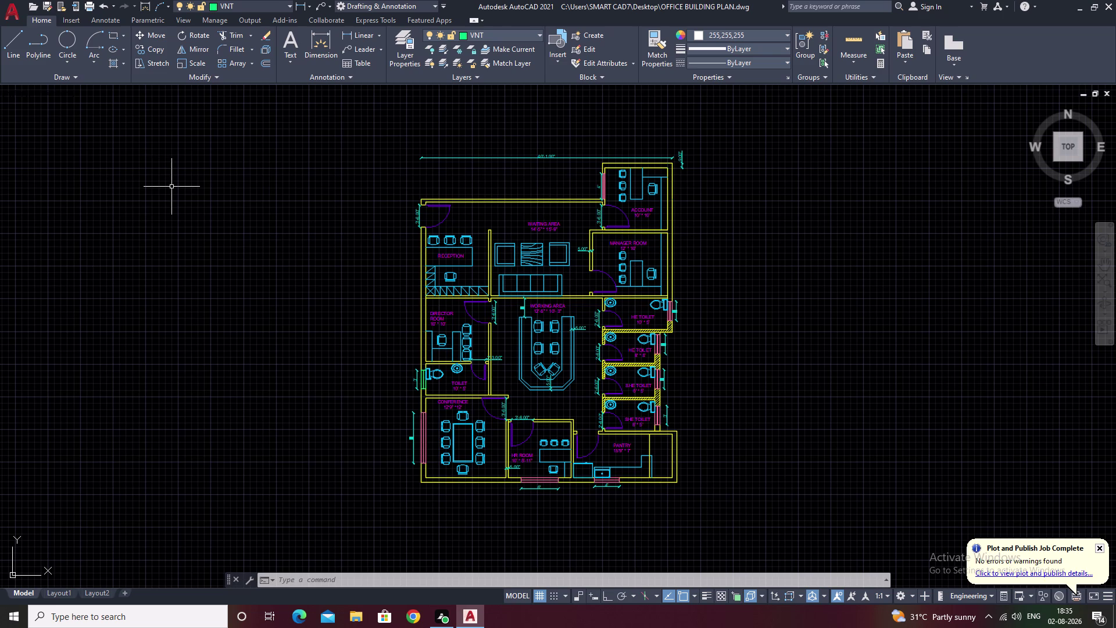
Start a plot to AutoCAD PDF (High Quality Print) with What to plot set to Window.
key(ctrl+p)
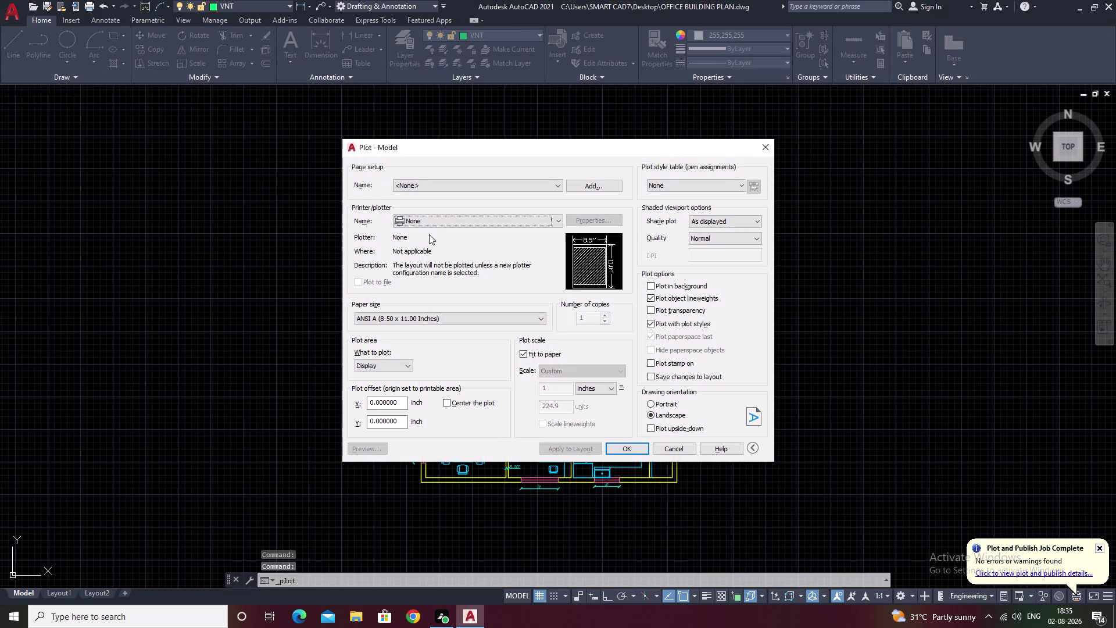
click(432, 222)
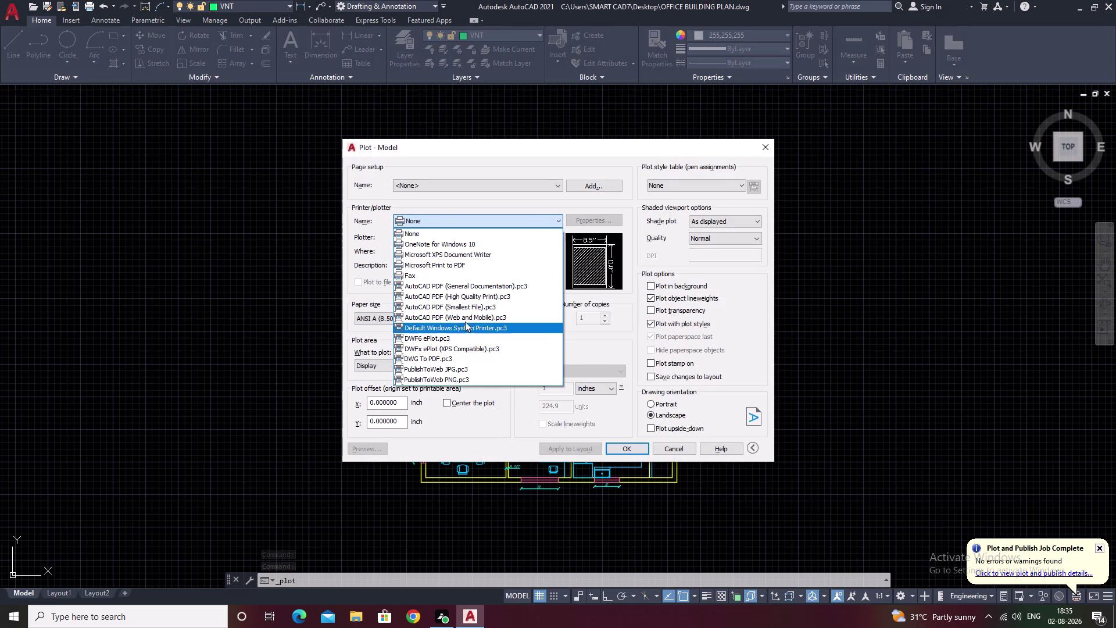
click(462, 298)
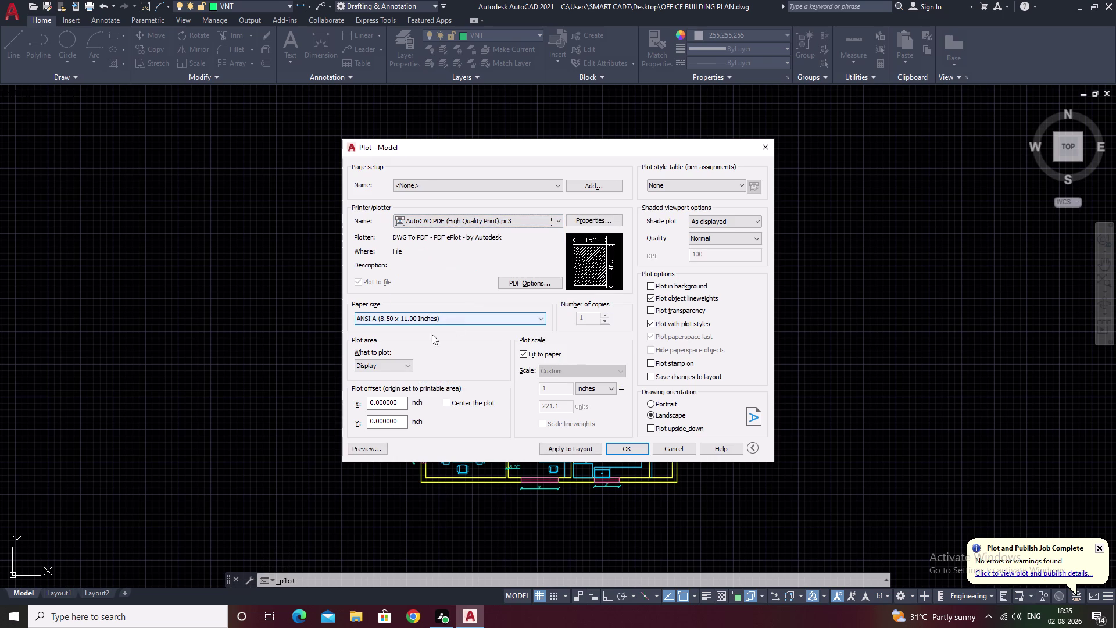
click(404, 366)
click(397, 398)
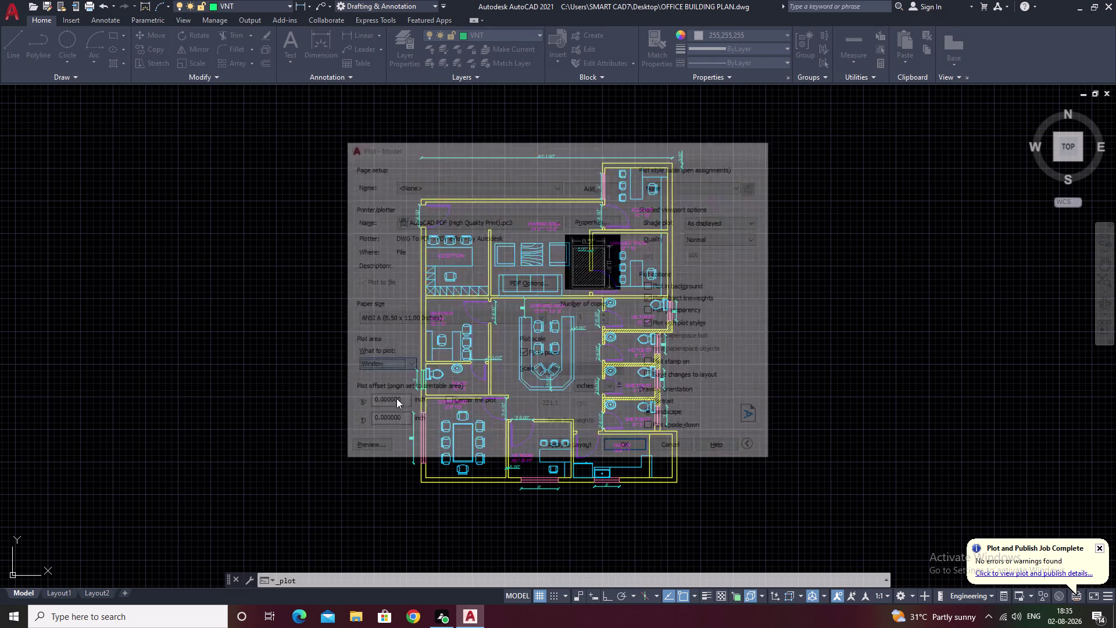
Window around the office floor plan and accept the plot in portrait orientation.
drag(341, 120, 729, 314)
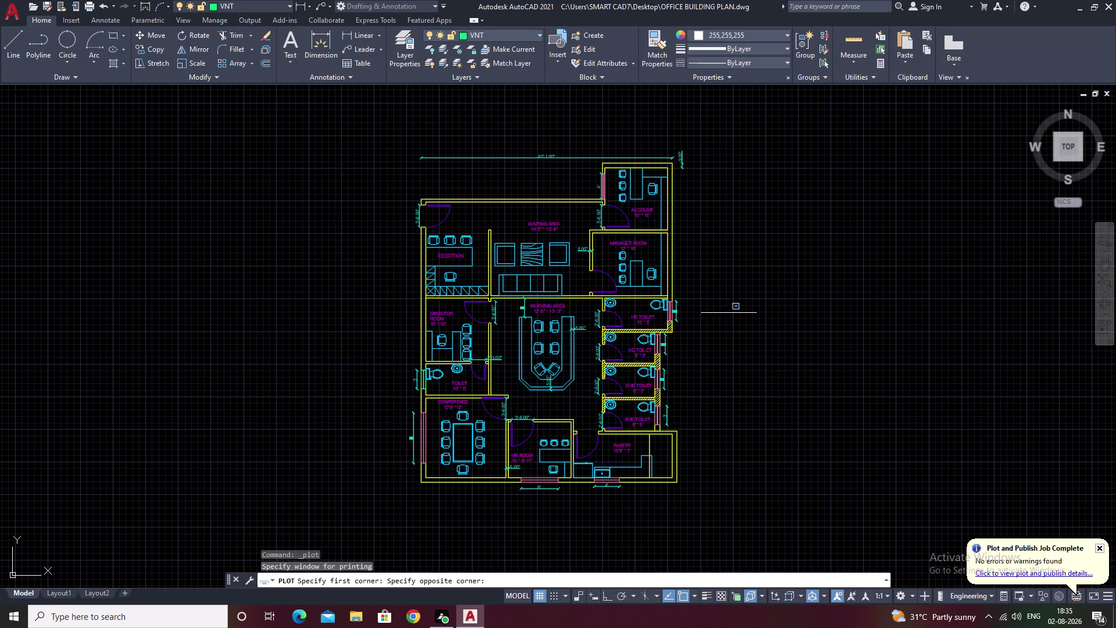
drag(729, 314, 741, 530)
click(741, 529)
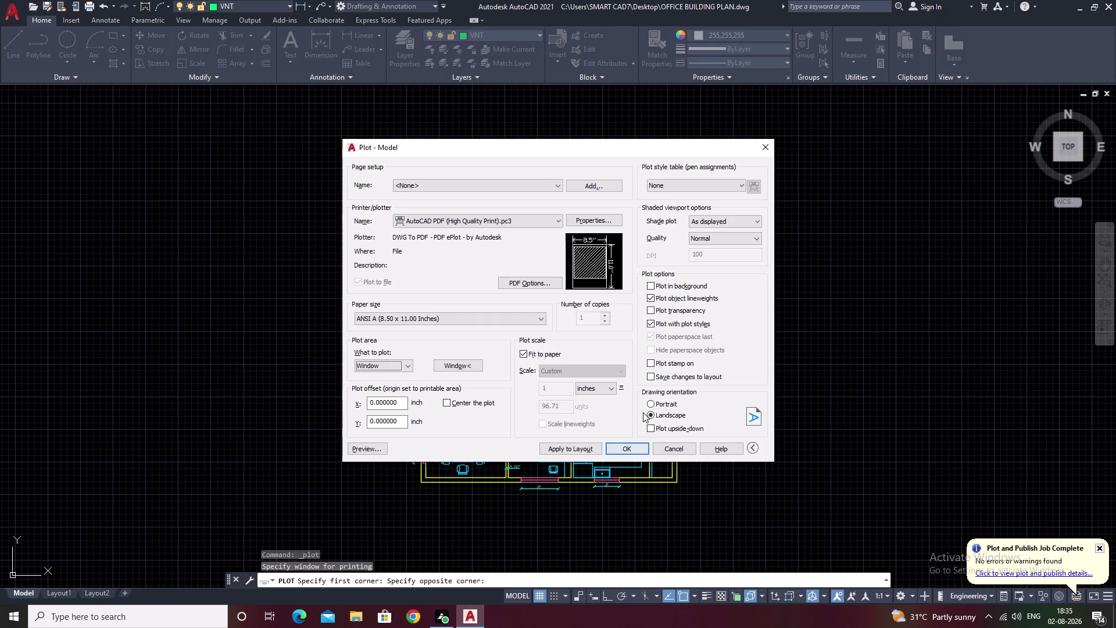
click(653, 401)
click(629, 449)
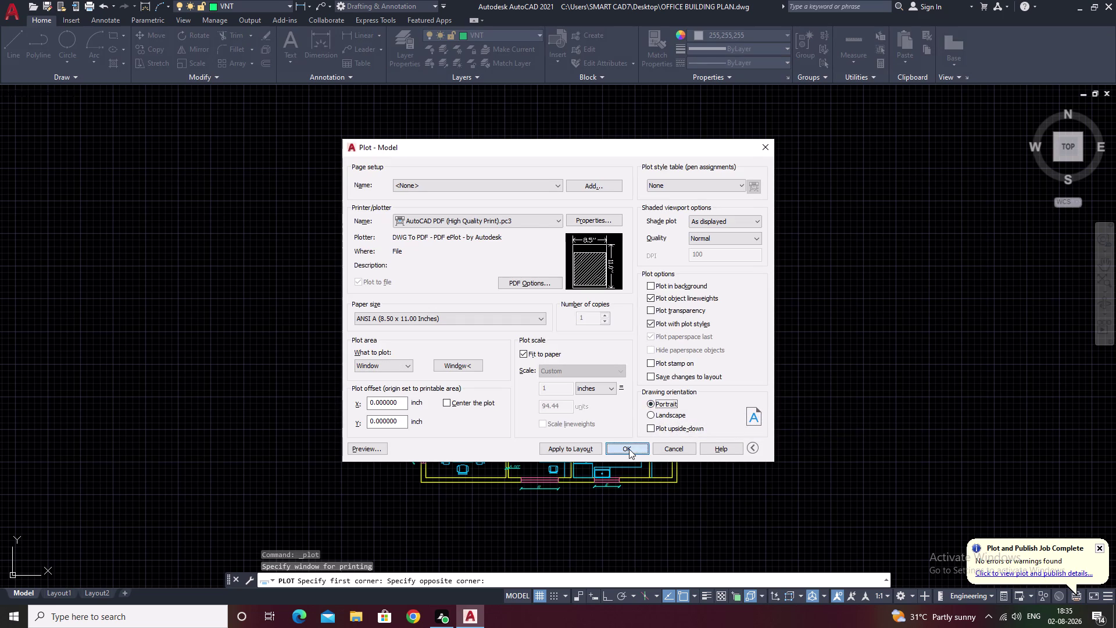
click(617, 419)
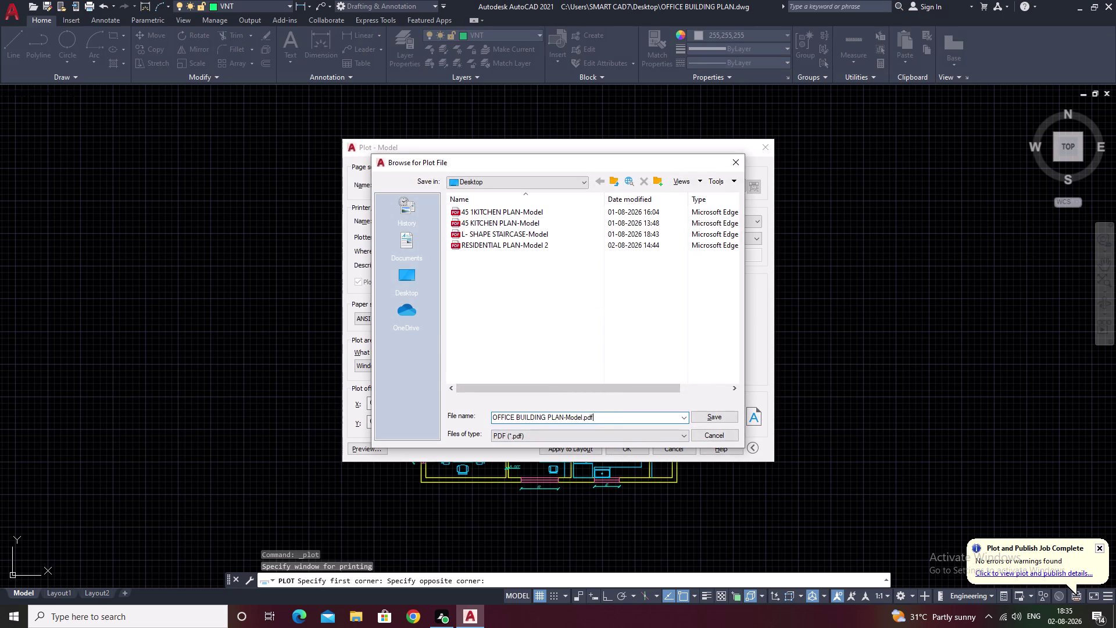
Replace the file name's '-Model' suffix with 'PDF' and save the file to the Desktop.
click(397, 279)
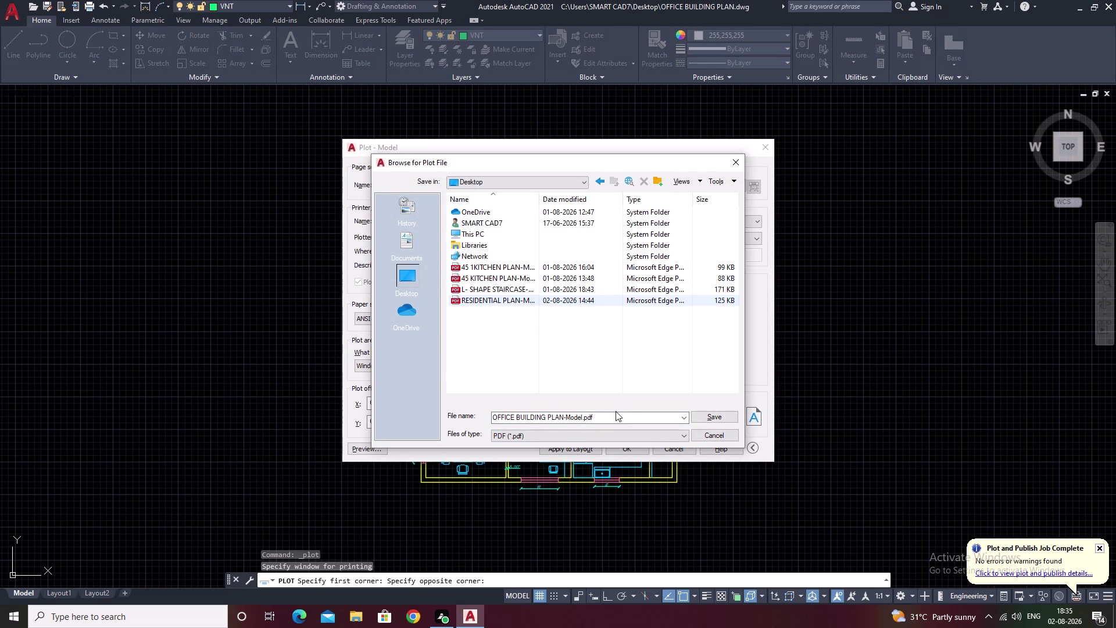
click(613, 417)
click(614, 417)
key(space)
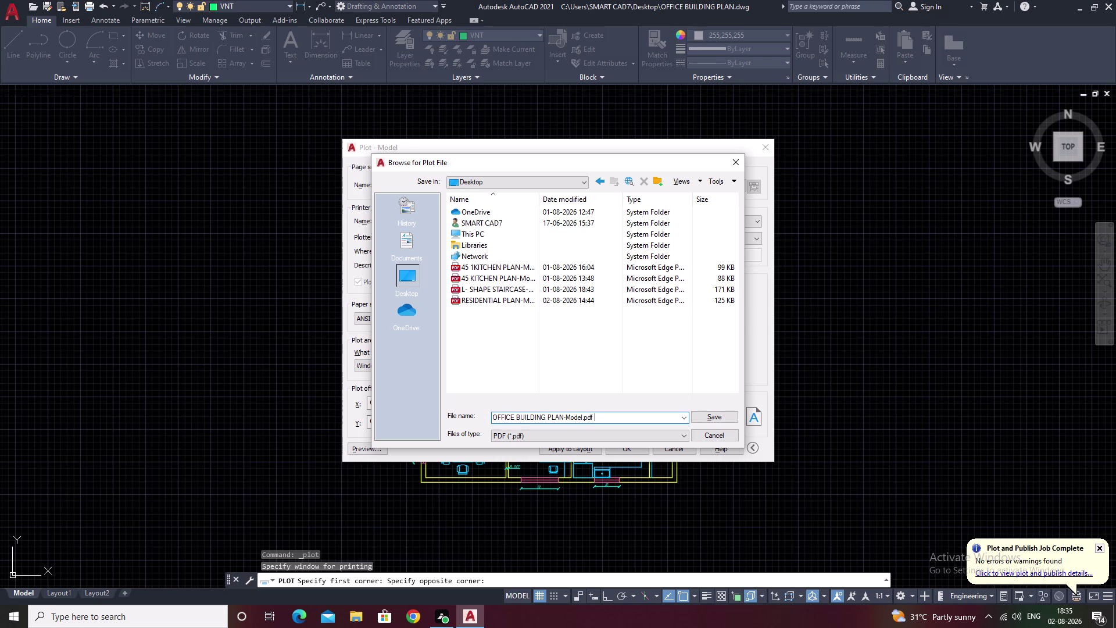
key(BackSpace)
key(BackSpace)
key(BackSpace)
key(BackSpace)
key(BackSpace)
key(BackSpace)
key(BackSpace)
key(BackSpace)
key(BackSpace)
key(BackSpace)
key(BackSpace)
key(space)
text(P)
text(DF)
key(space)
click(715, 418)
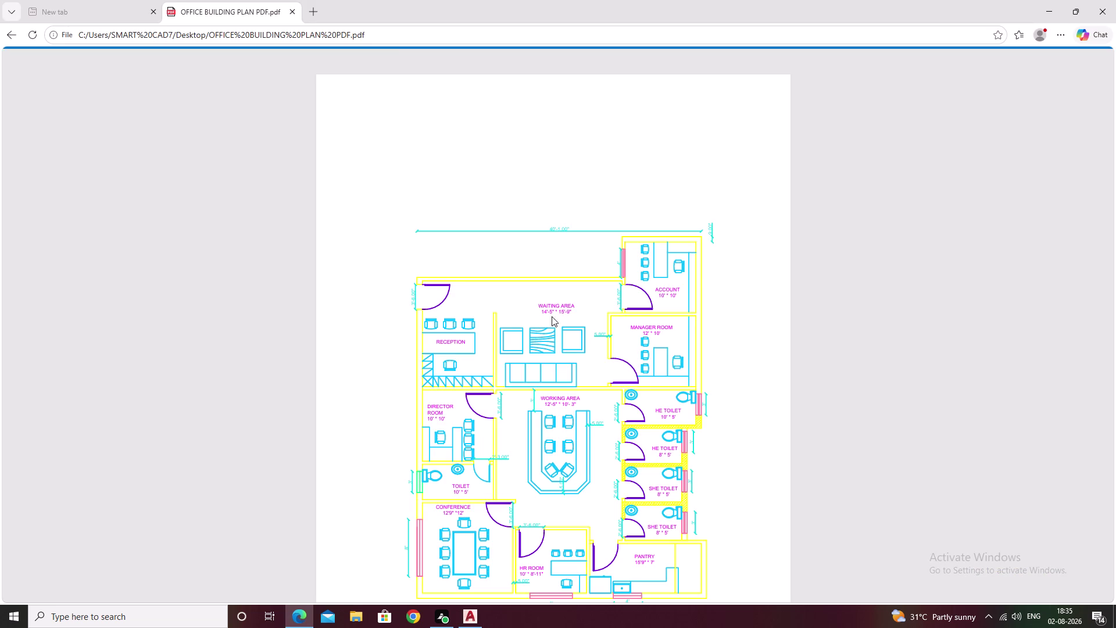
Scroll through the portrait floor-plan PDF in Edge, then minimize Edge to return to AutoCAD.
middle_drag(576, 331, 562, 252)
middle_drag(541, 382, 546, 313)
scroll(down, 3)
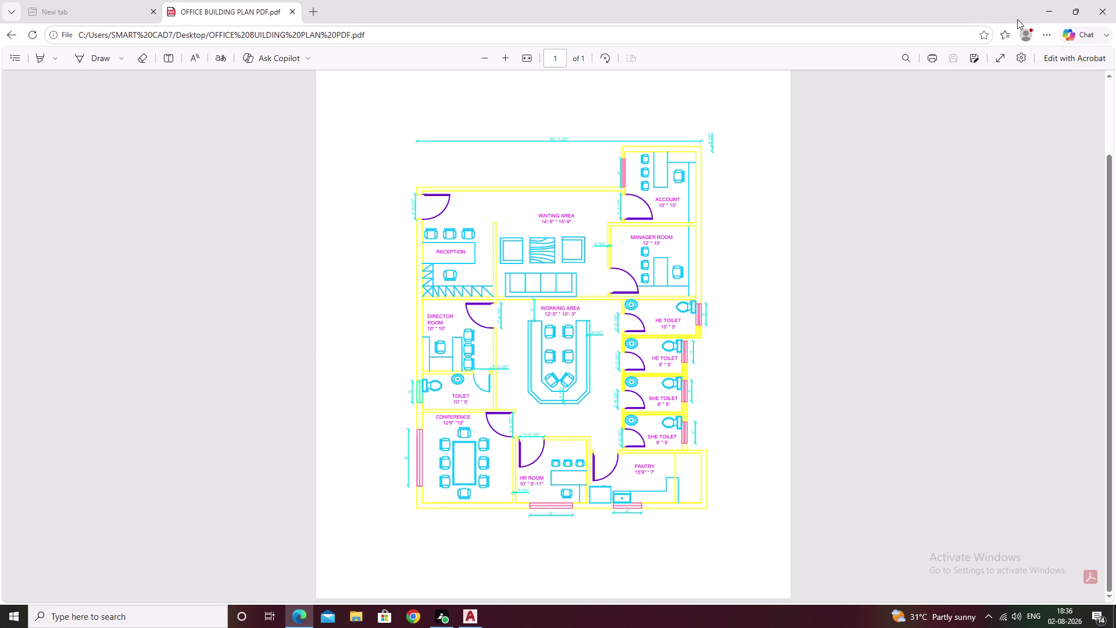
click(1101, 12)
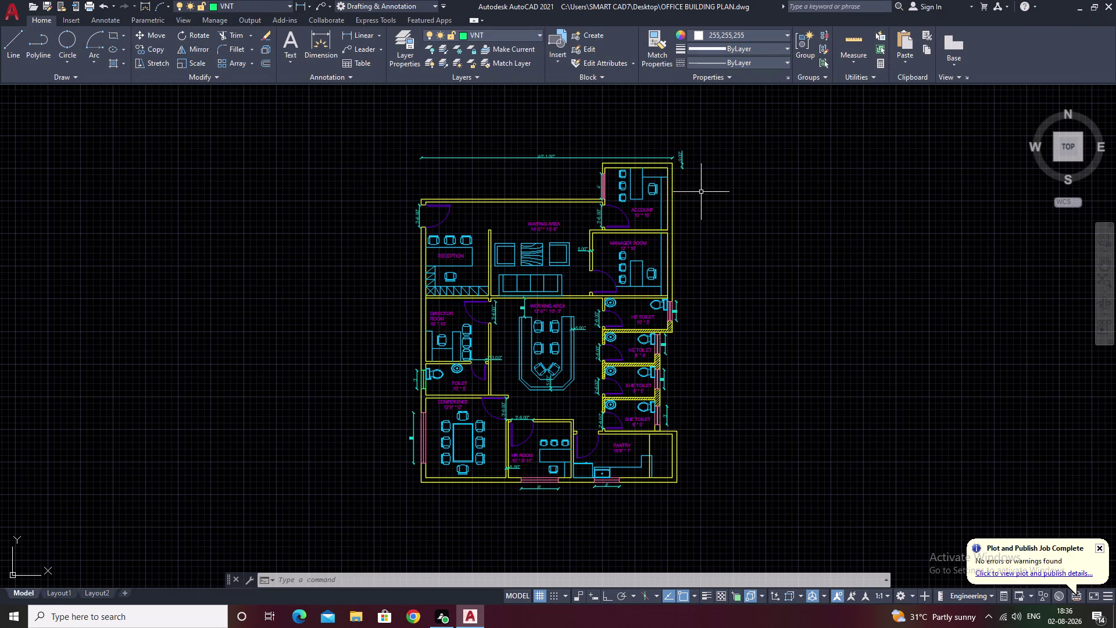